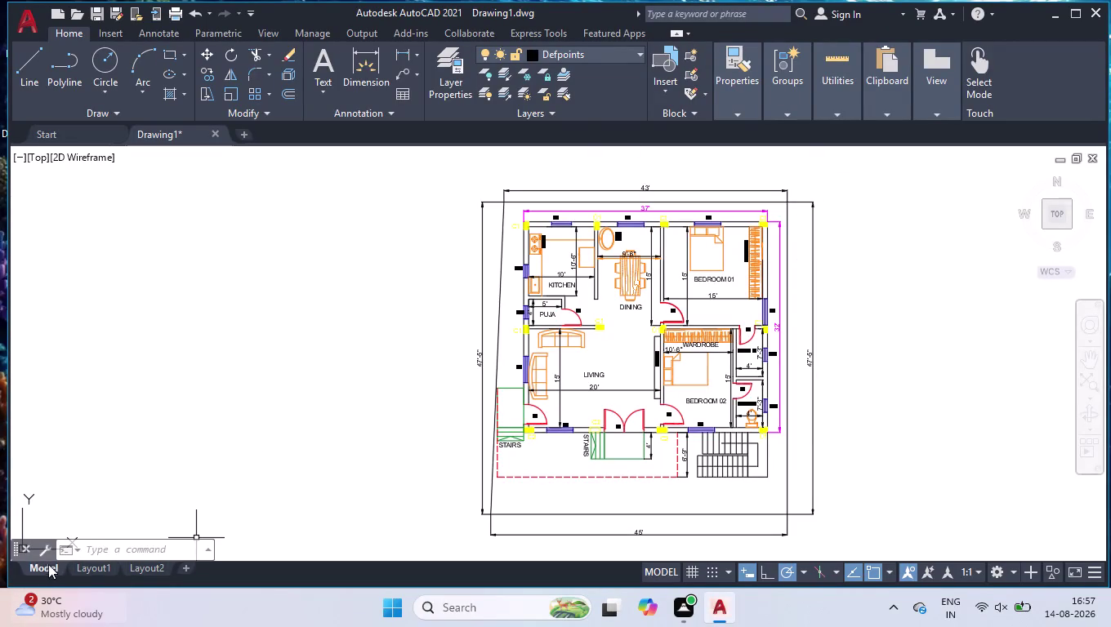
Switch to the Layout1 sheet and window-select objects on it.
click(76, 570)
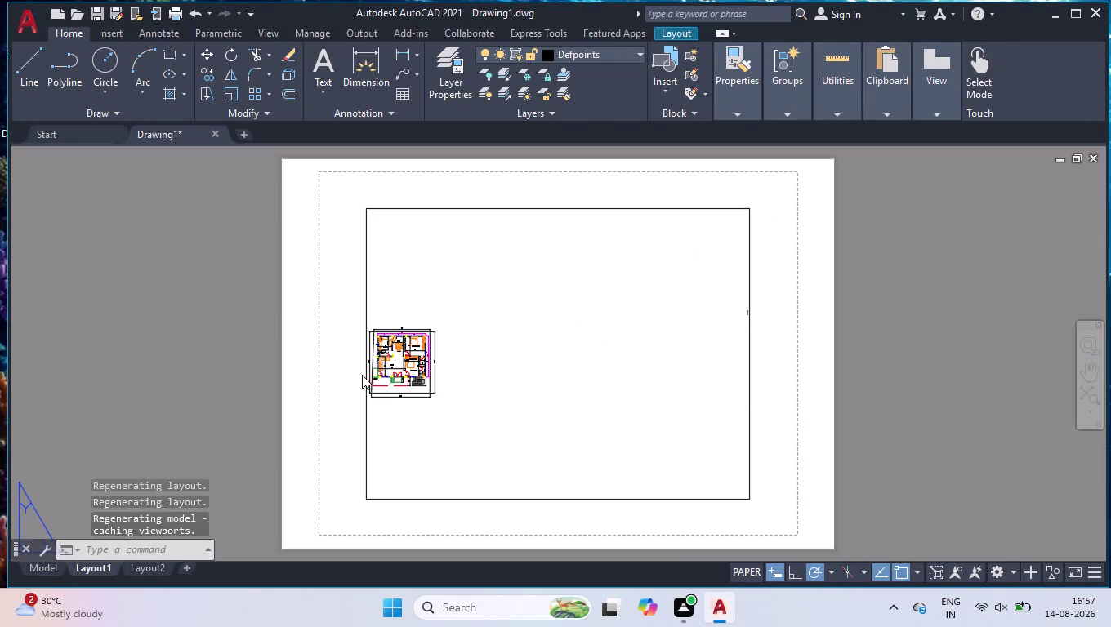
click(415, 349)
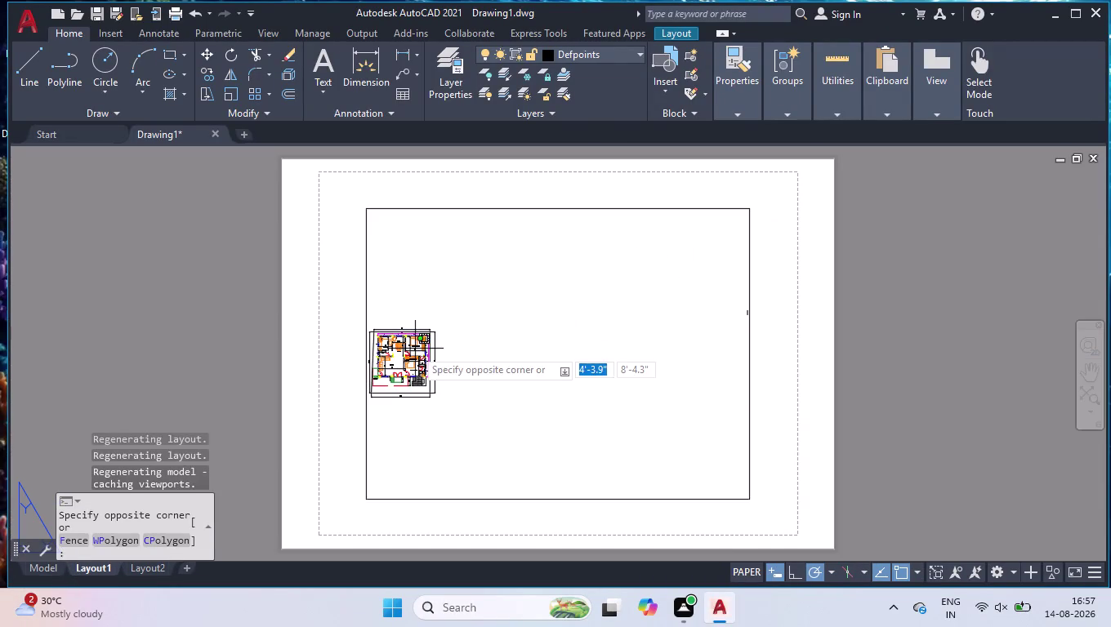
click(472, 330)
click(469, 314)
click(387, 409)
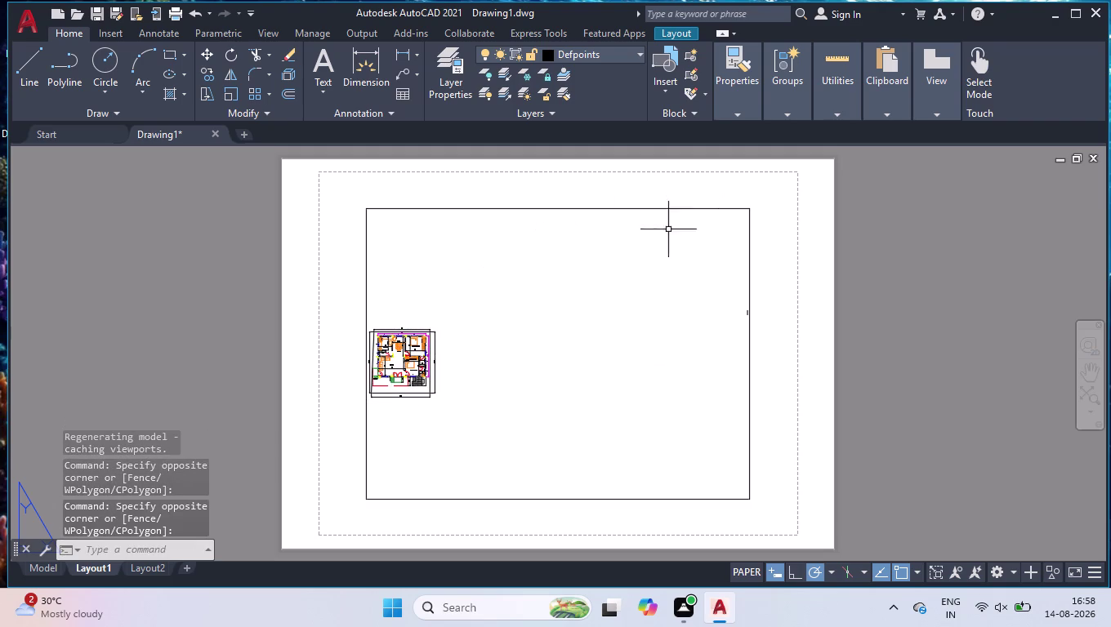
Enter the viewport's model space, select the floor plan objects, and bring up Layout1's tab options.
double_click(613, 290)
right_click(628, 277)
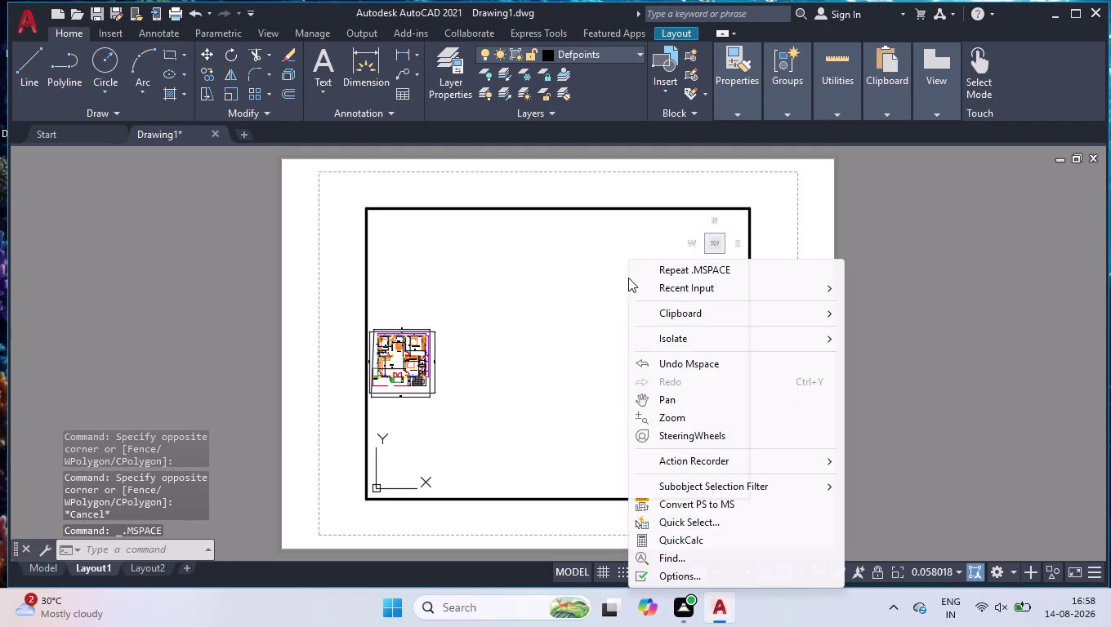
click(551, 405)
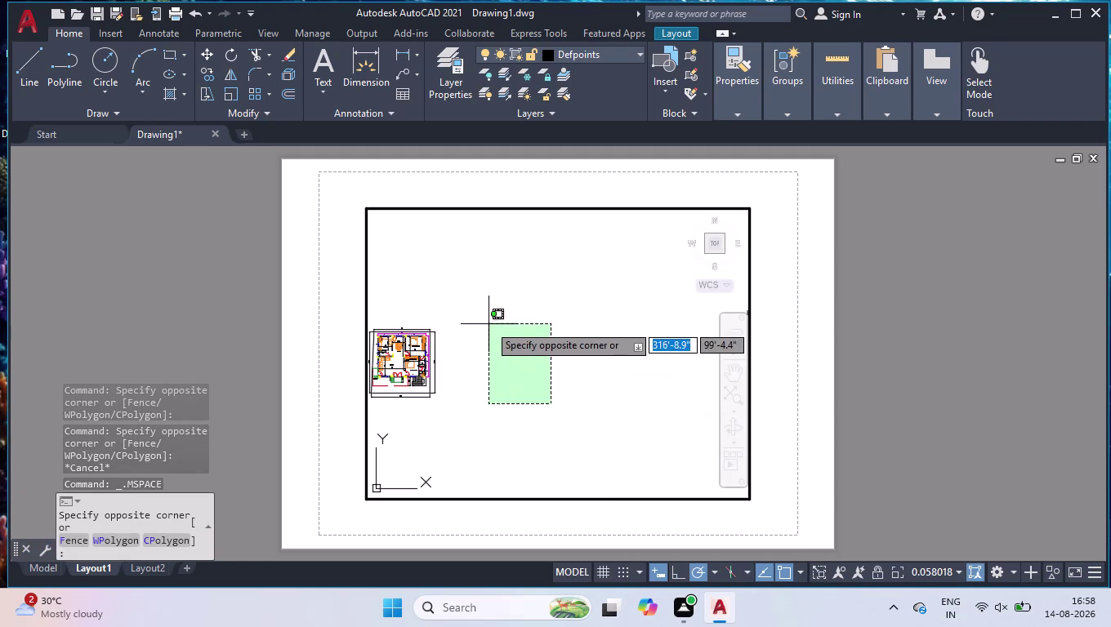
click(406, 317)
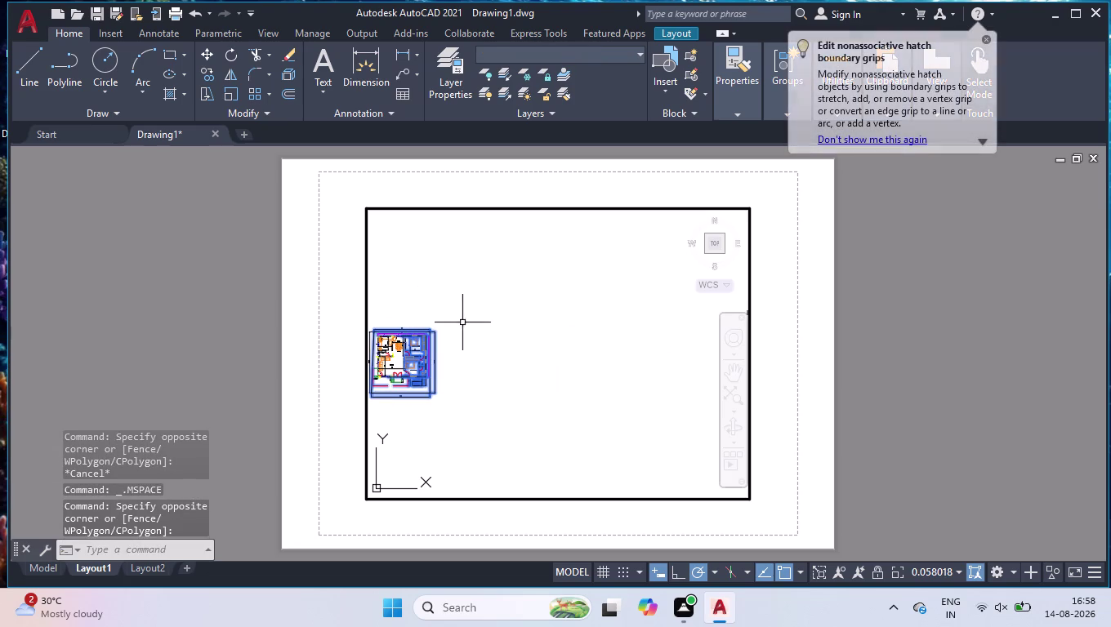
click(511, 309)
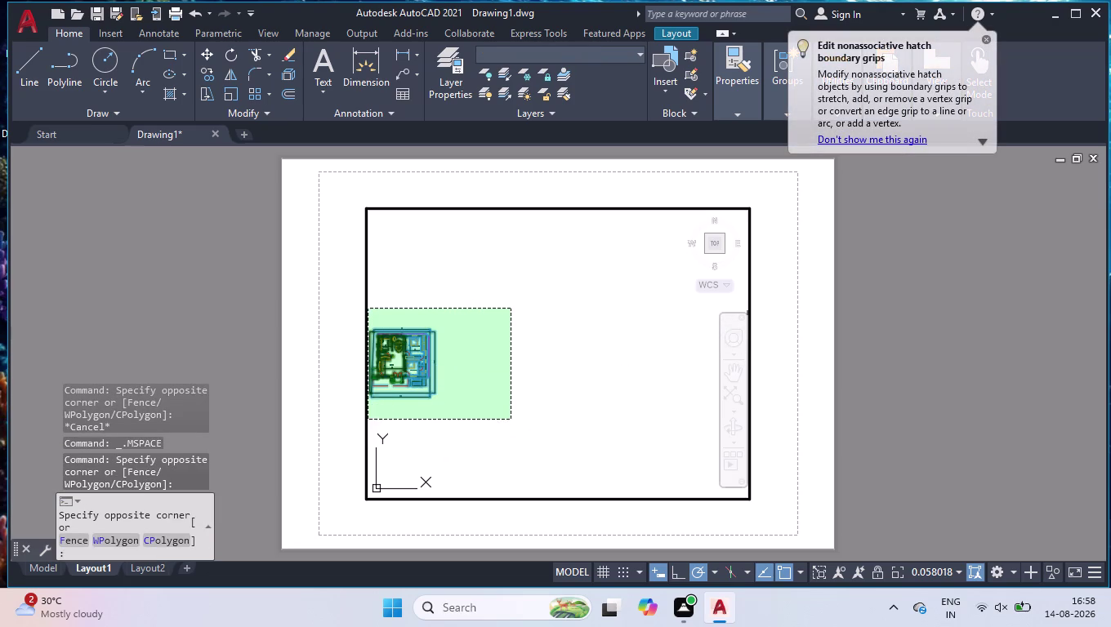
click(364, 424)
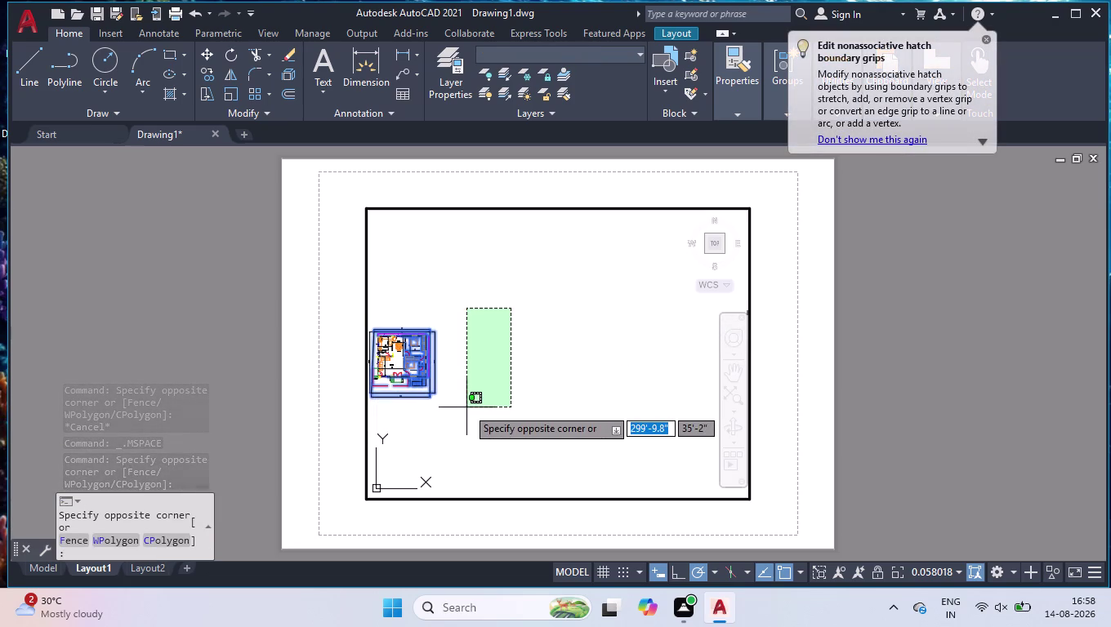
click(466, 406)
click(126, 567)
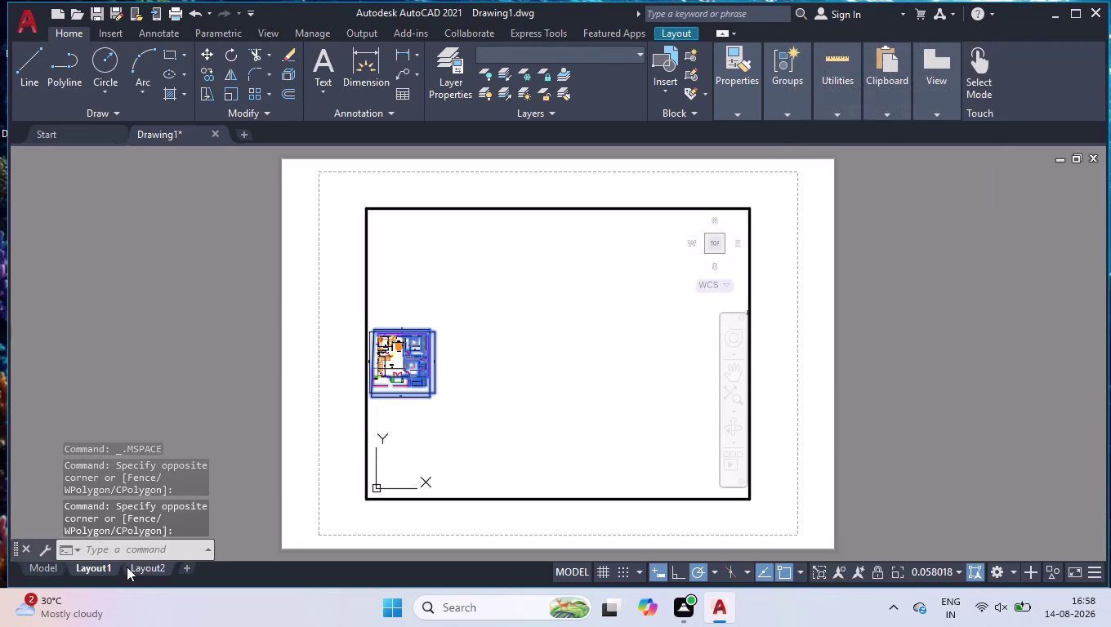
right_click(86, 569)
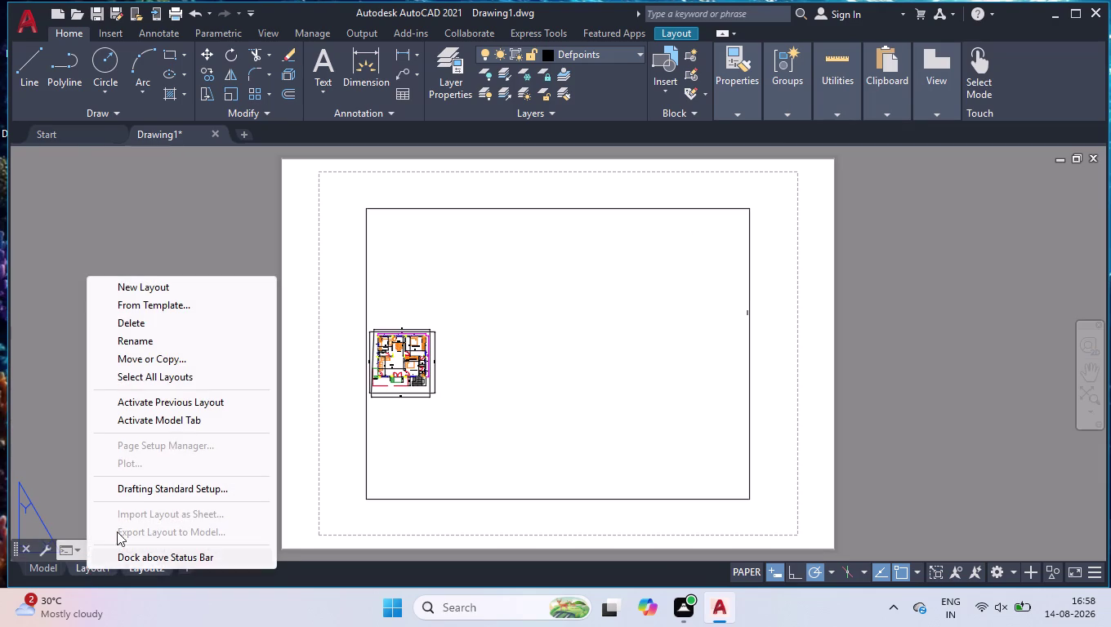
Delete Layout1 and confirm the permanent deletion, leaving only Layout2.
click(176, 328)
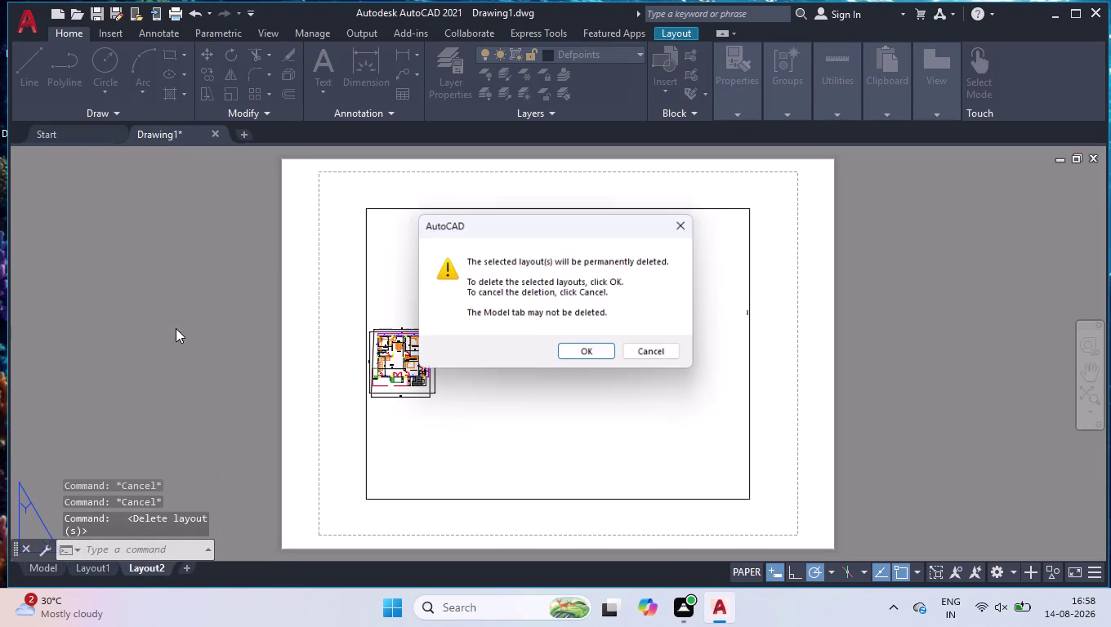
click(571, 349)
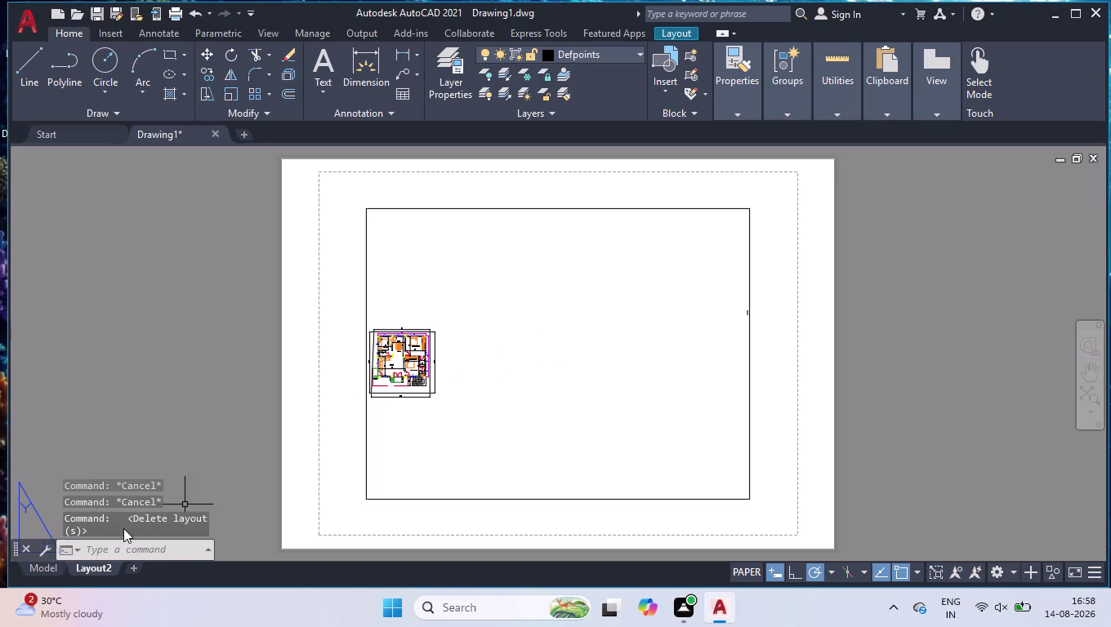
scroll(up, 3)
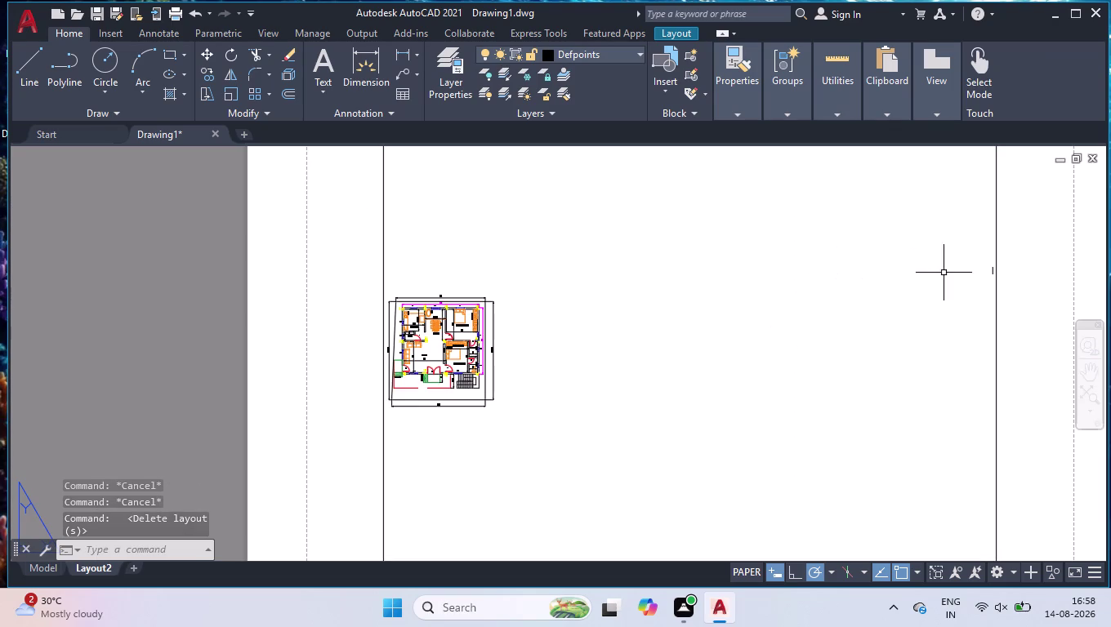
Select the Layout2 viewport and set its viewport scale to 1:1.
scroll(up, 3)
scroll(up, 3)
click(771, 356)
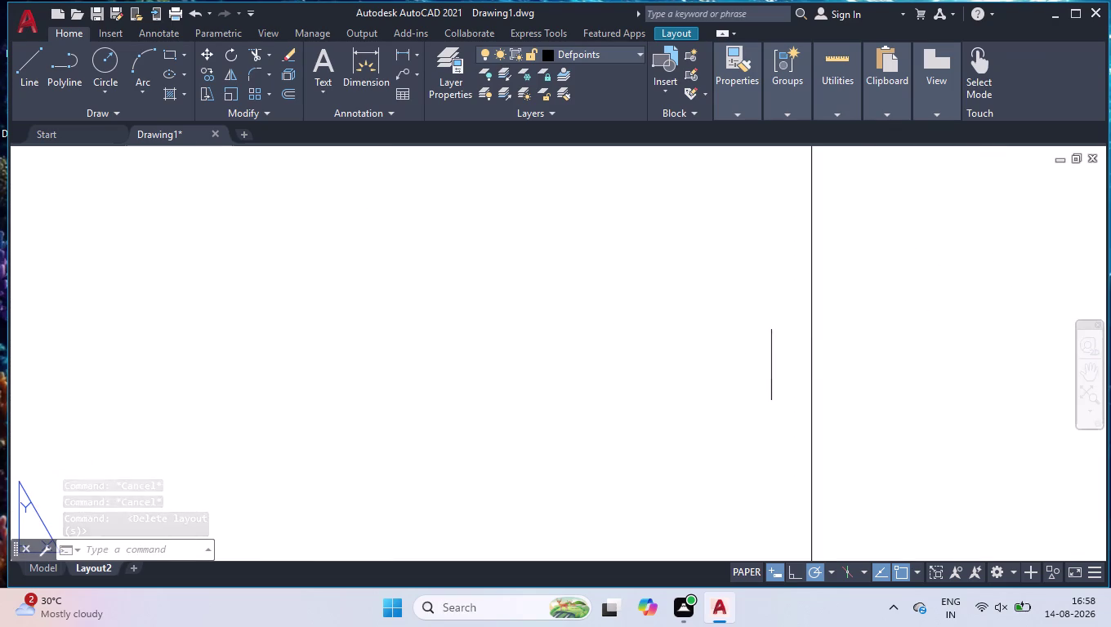
click(801, 342)
click(797, 339)
click(755, 379)
scroll(down, 3)
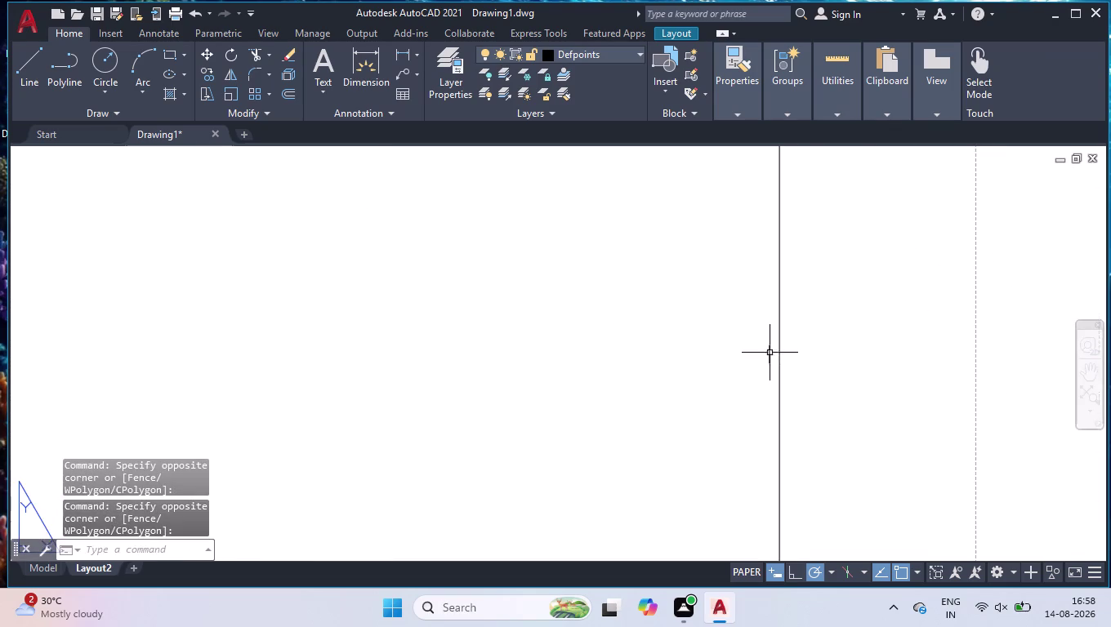
scroll(down, 3)
drag(499, 316, 499, 323)
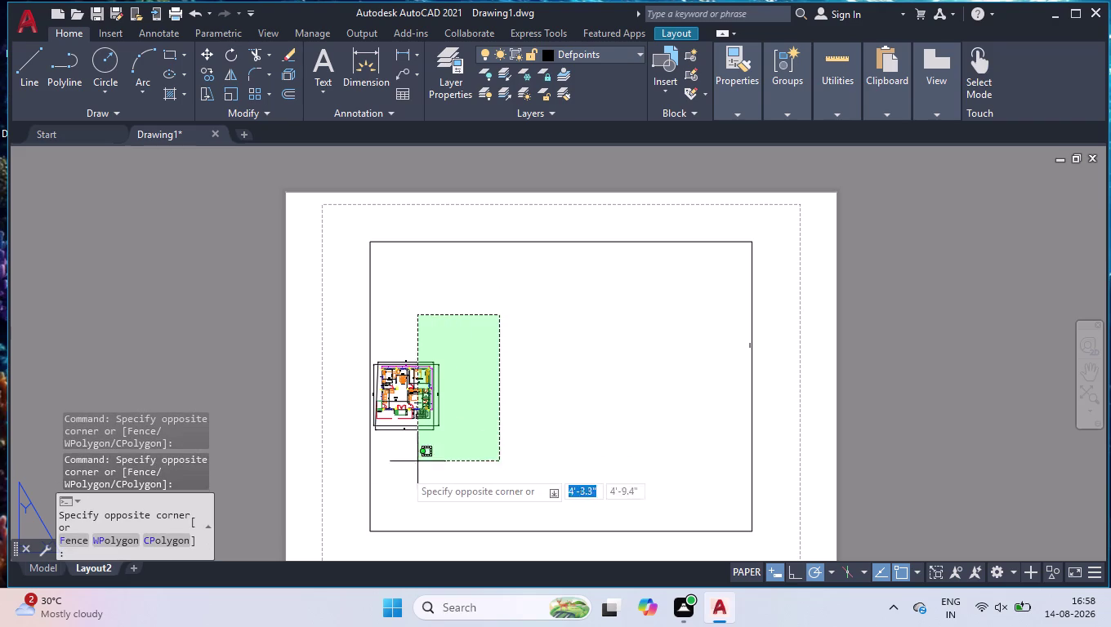
click(370, 478)
right_click(563, 406)
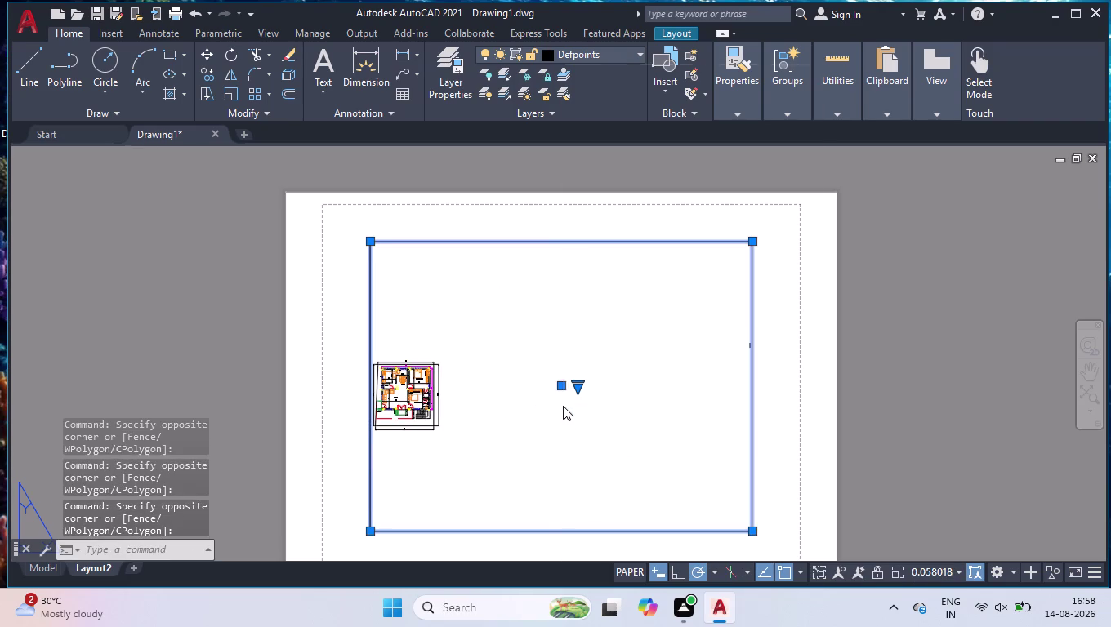
click(530, 280)
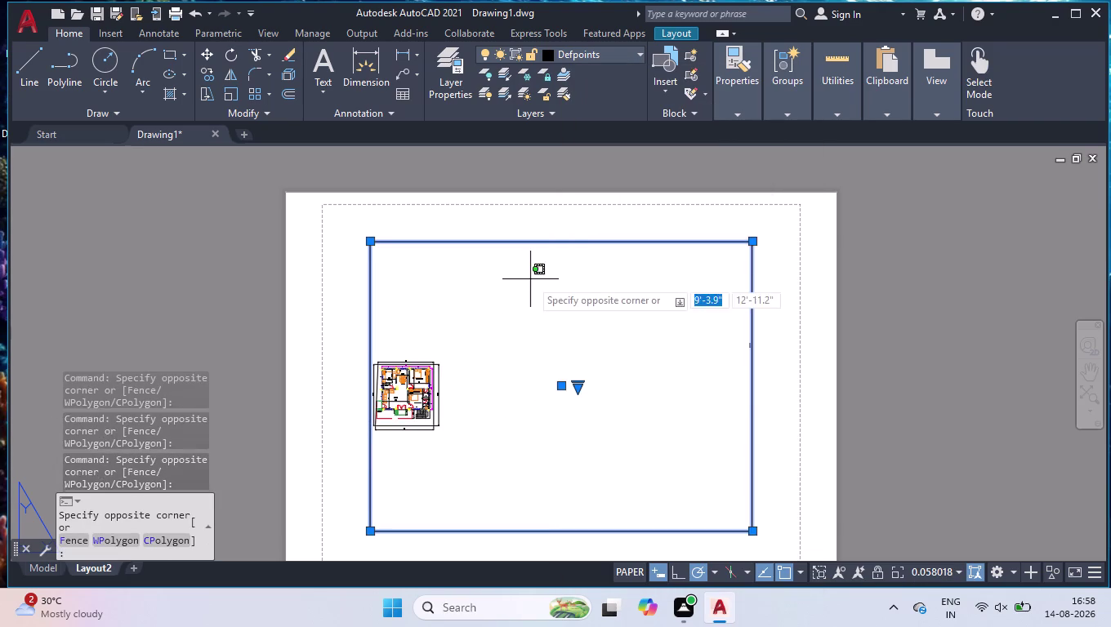
click(587, 386)
click(577, 389)
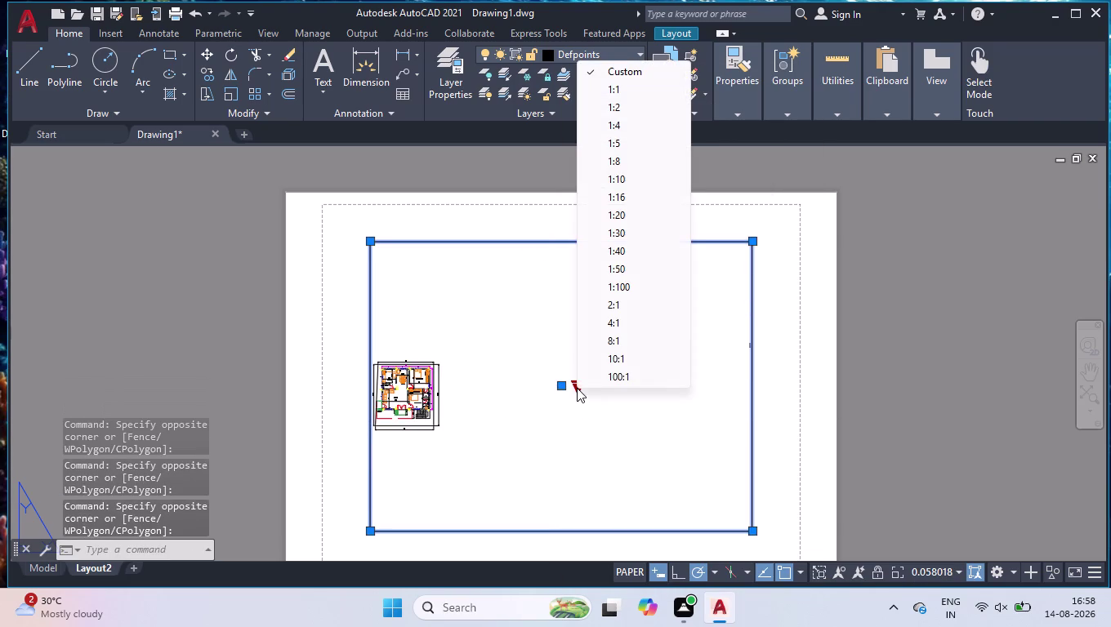
click(620, 91)
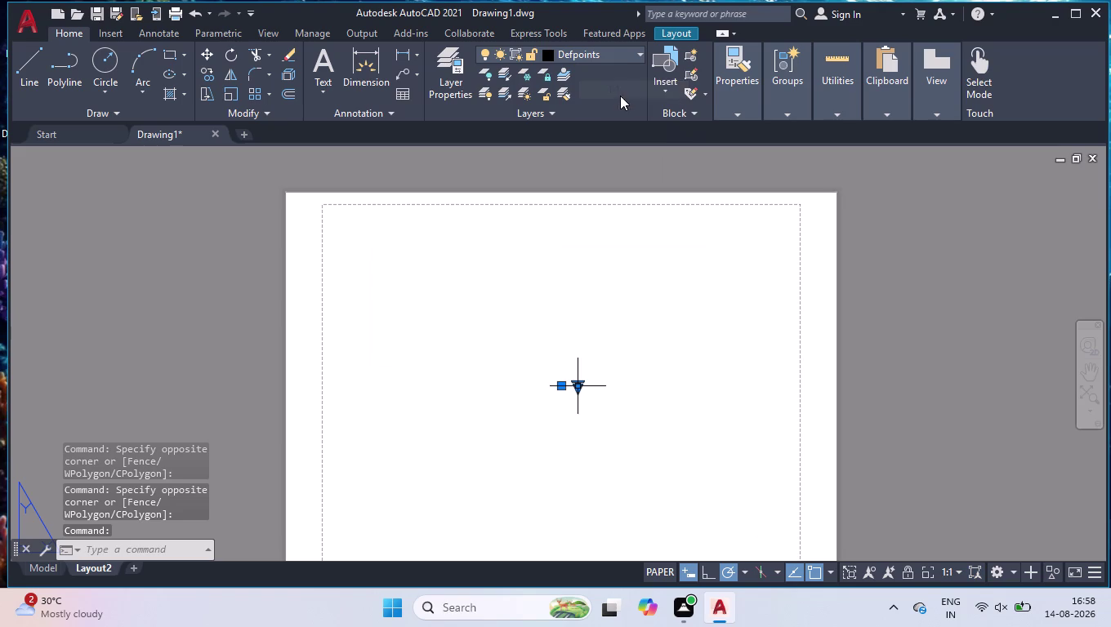
Add a new Layout1 sheet beside Layout2.
scroll(down, 3)
scroll(down, 3)
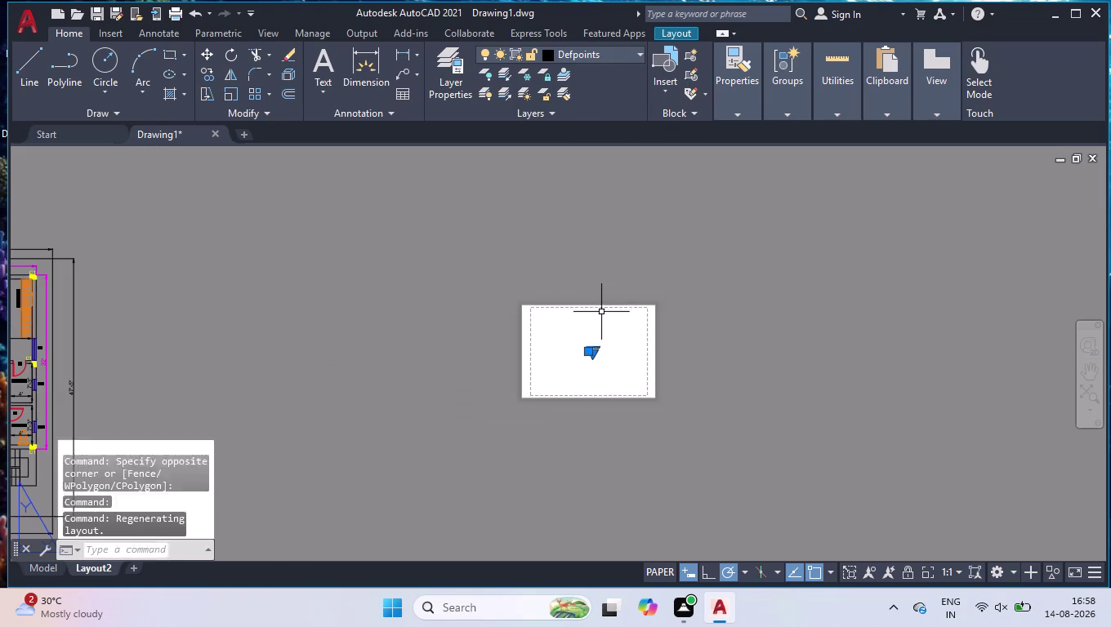
scroll(down, 3)
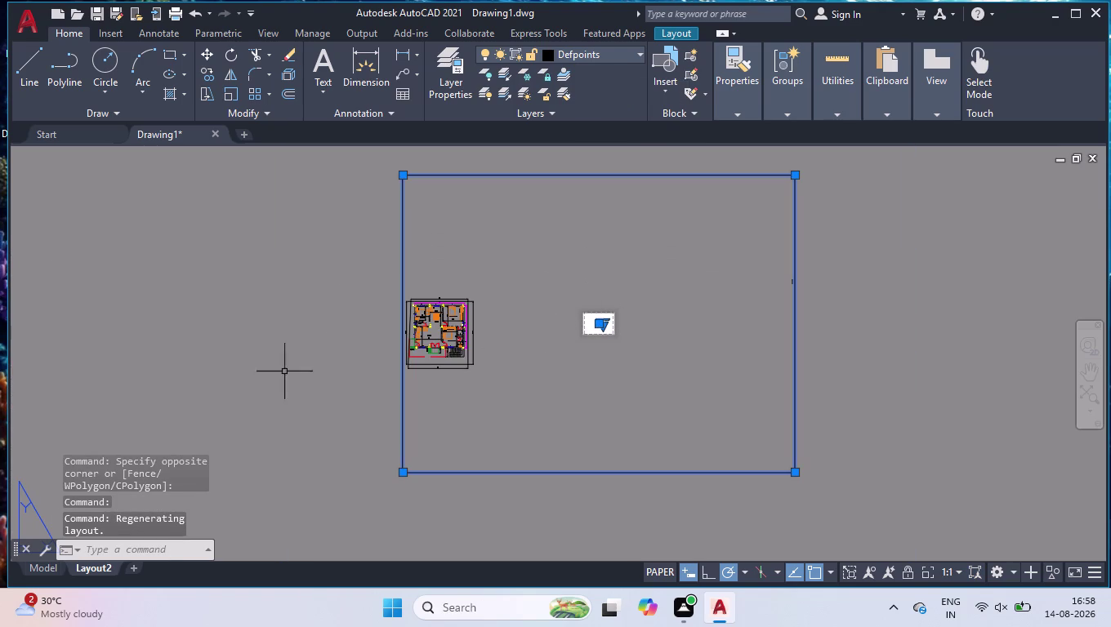
click(131, 572)
Permanently delete Layout2, leaving Layout1 as the only sheet, then return to model space.
right_click(112, 565)
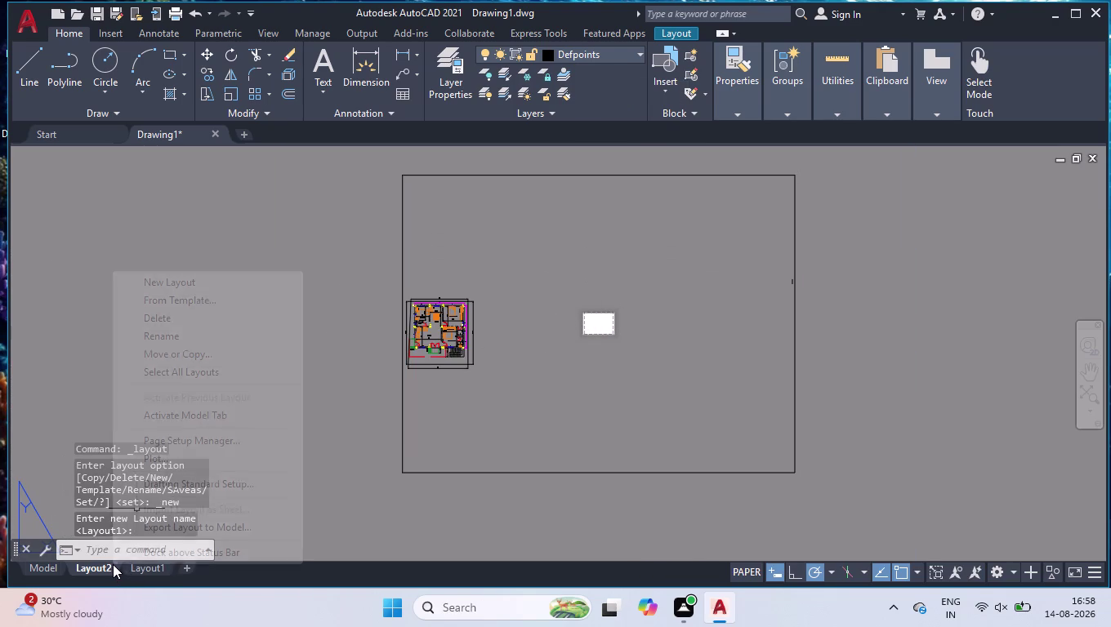
click(205, 324)
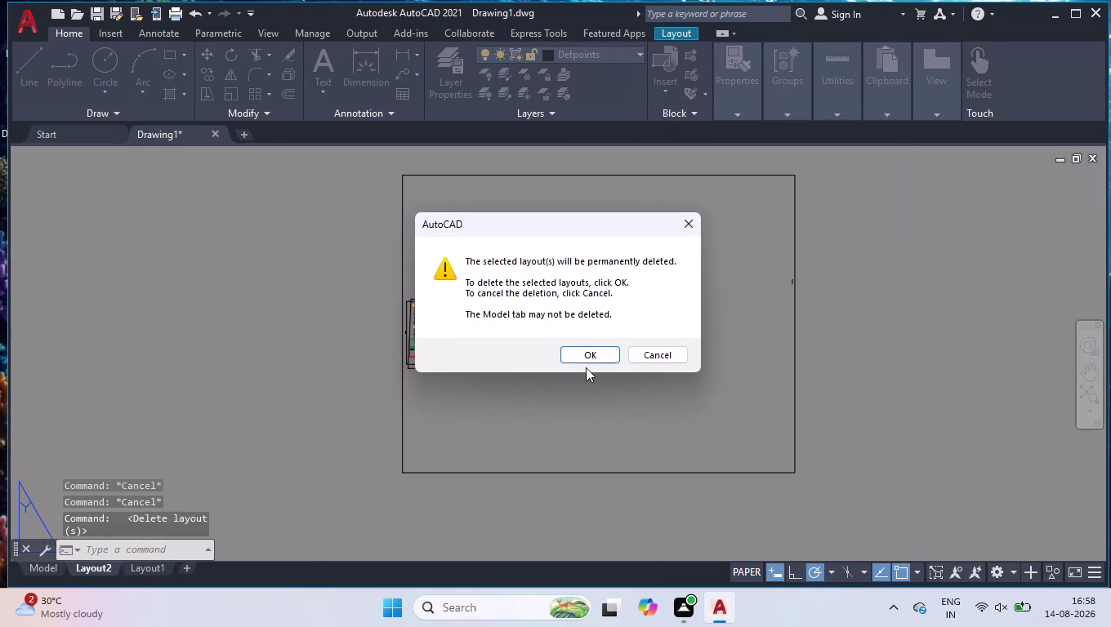
click(584, 353)
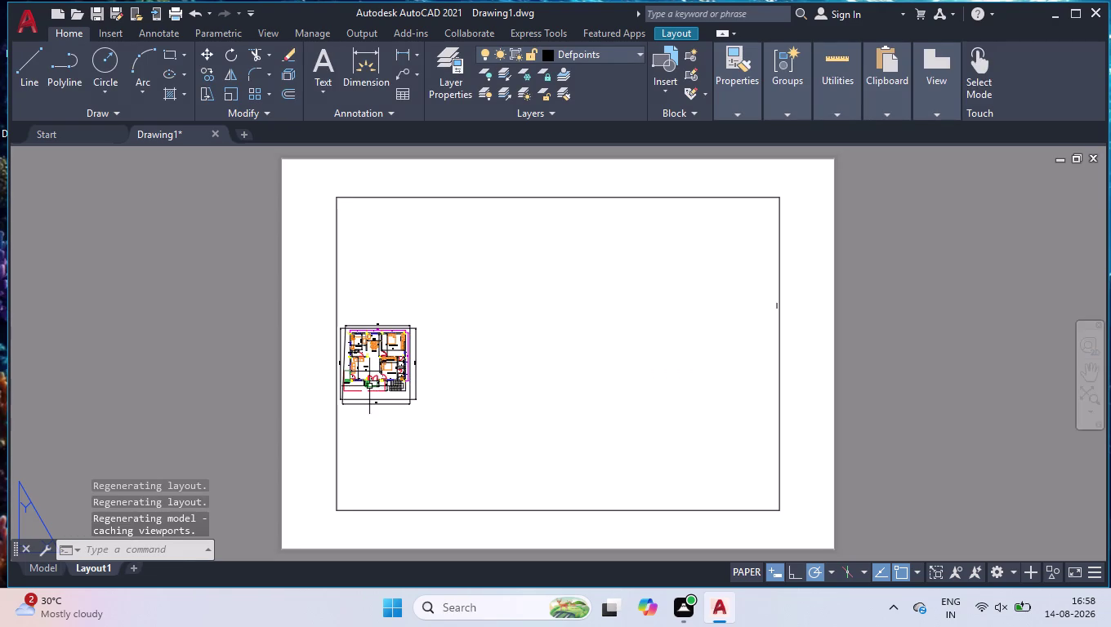
scroll(up, 3)
scroll(up, 3)
scroll(down, 3)
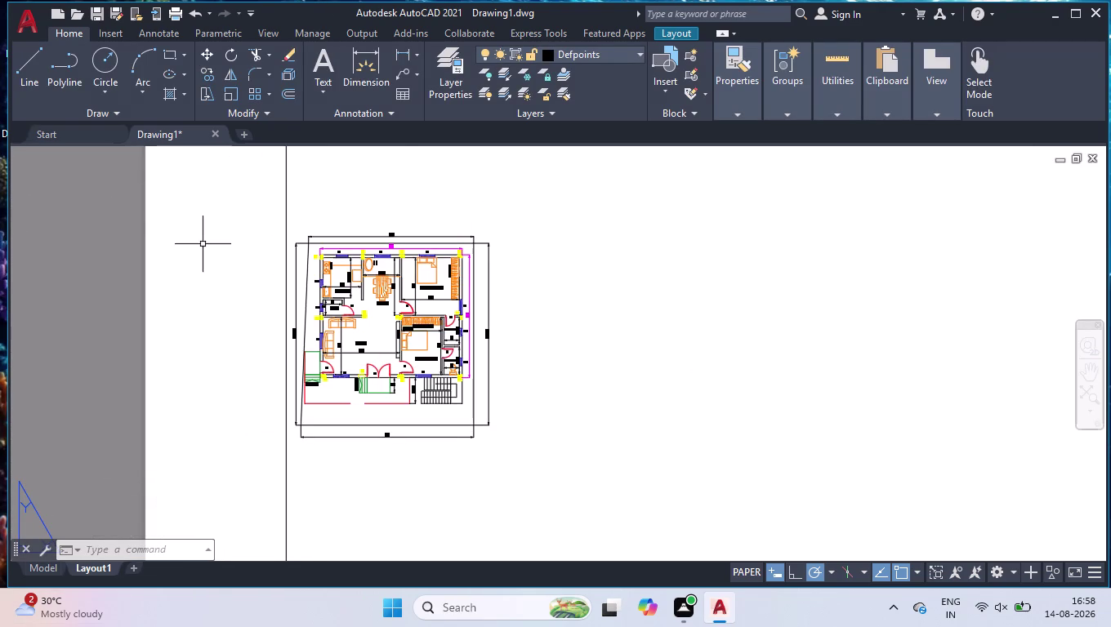
click(33, 569)
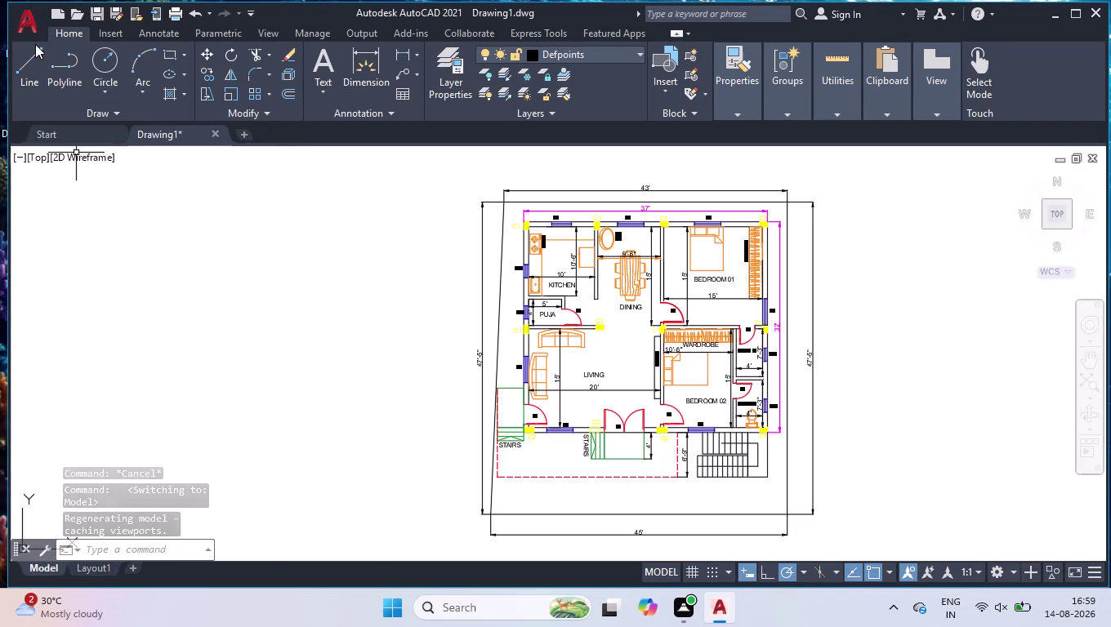
Save the drawing as 'GROUND COLUMN PLACEMENT' in Downloads.
key(ctrl+q)
key(Return)
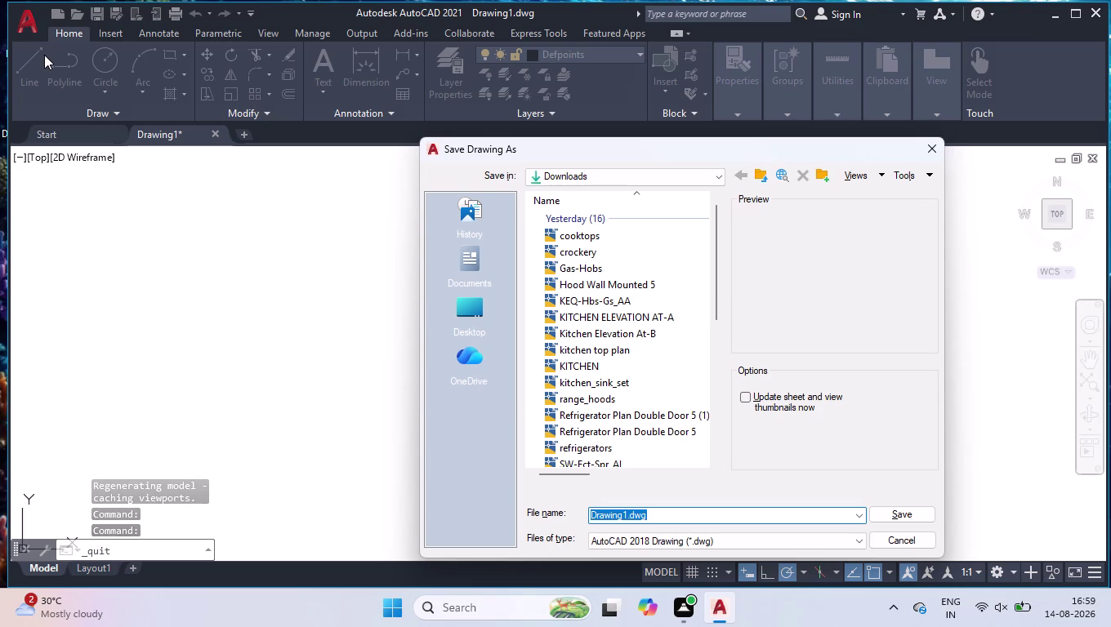
text(GROUN)
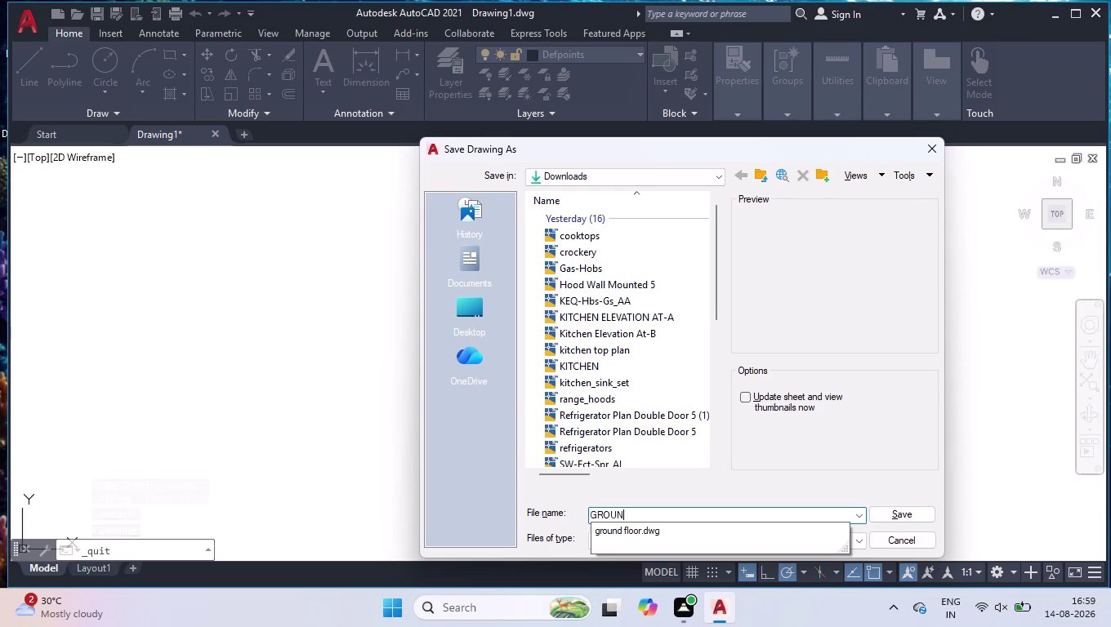
text(D COL)
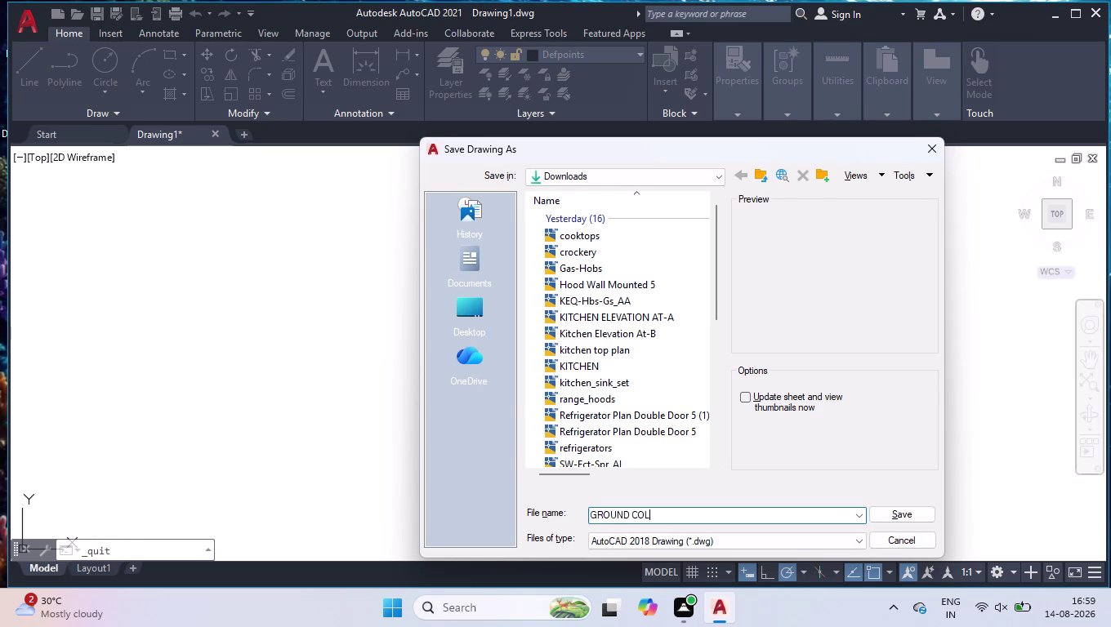
text(UMN PL)
text(ACEMEN)
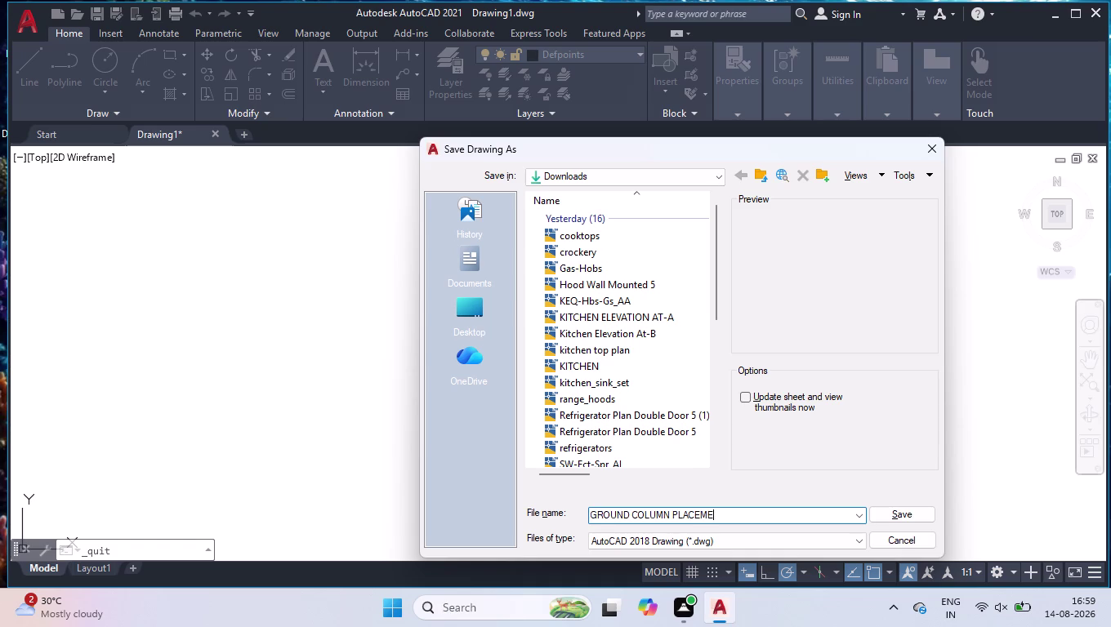
text(T)
key(Return)
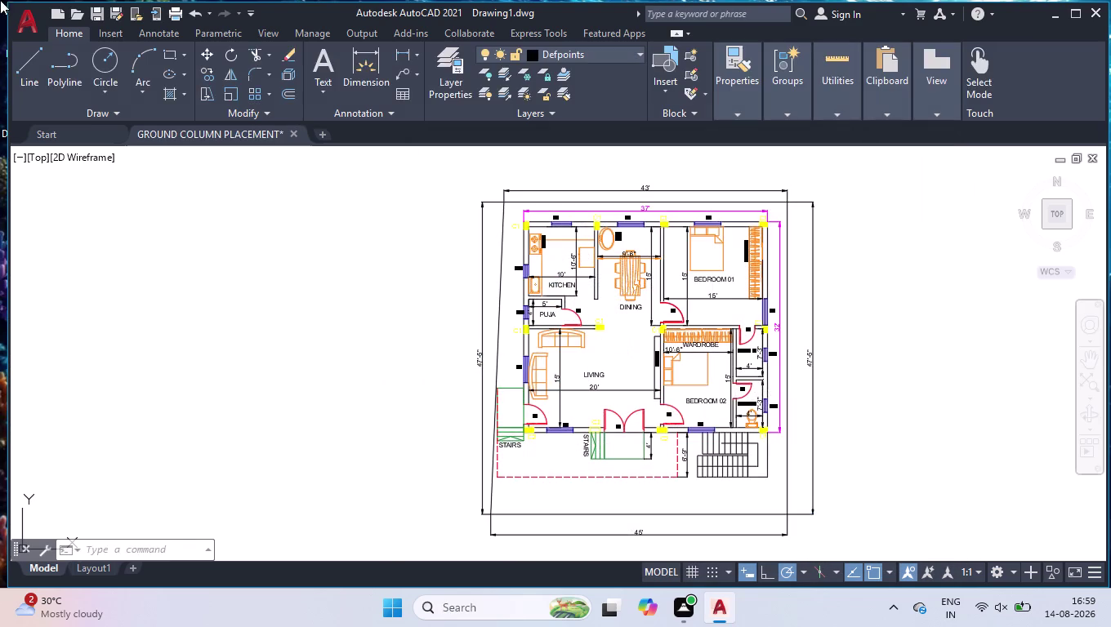